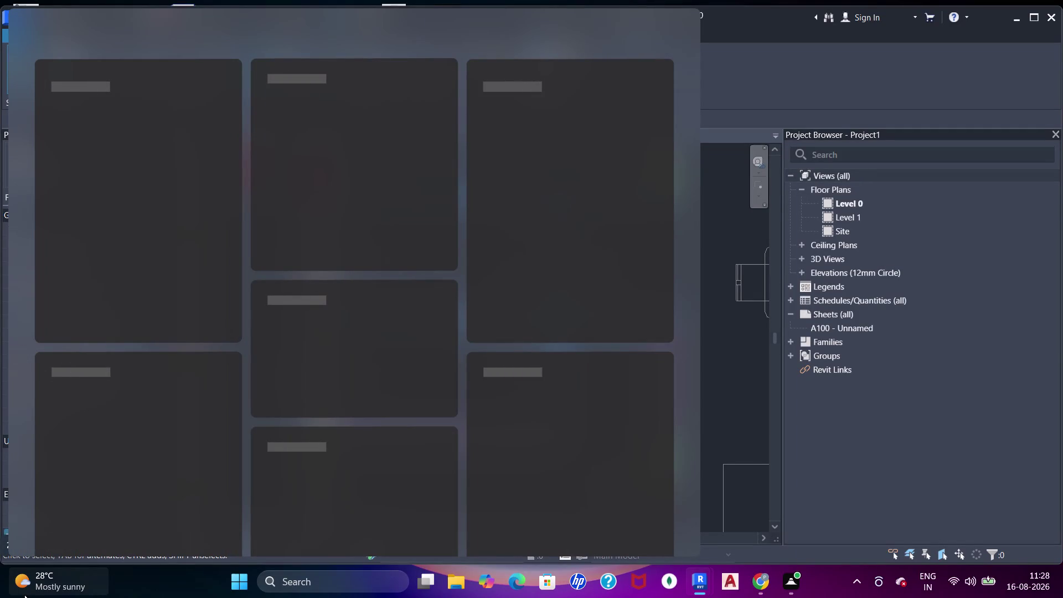
Dismiss the Windows Widgets panel to bring back the Revit Level 0 floor plan with its washroom walls.
click(768, 103)
key(Escape)
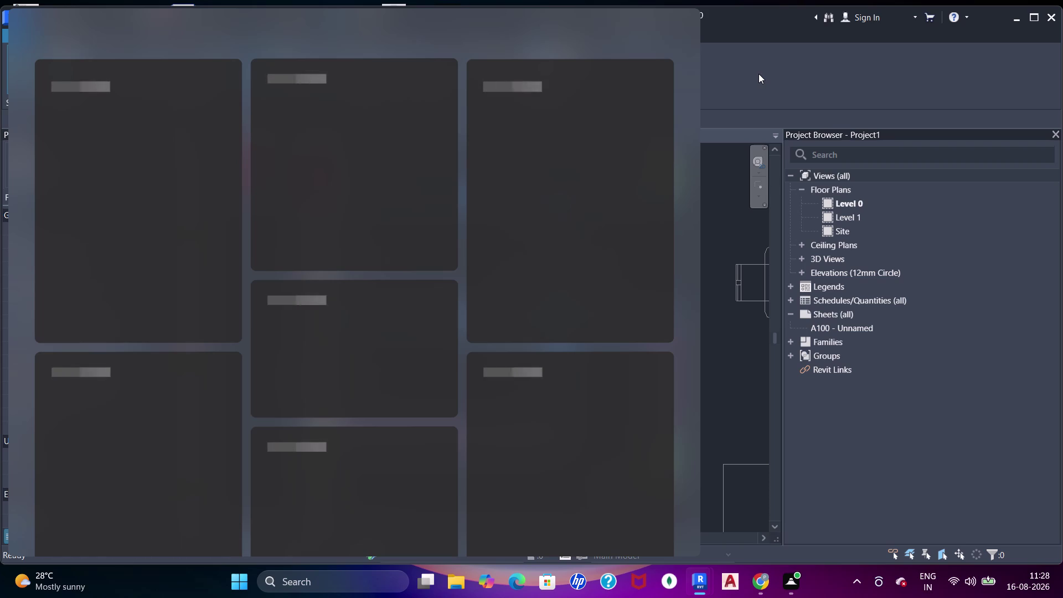
click(758, 72)
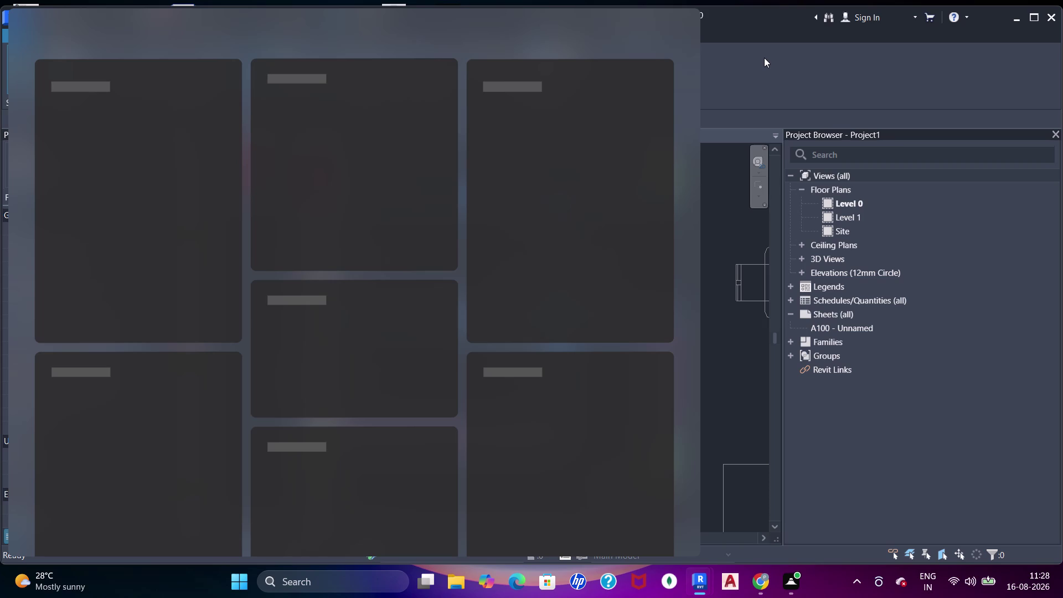
key(Escape)
key(Escape)
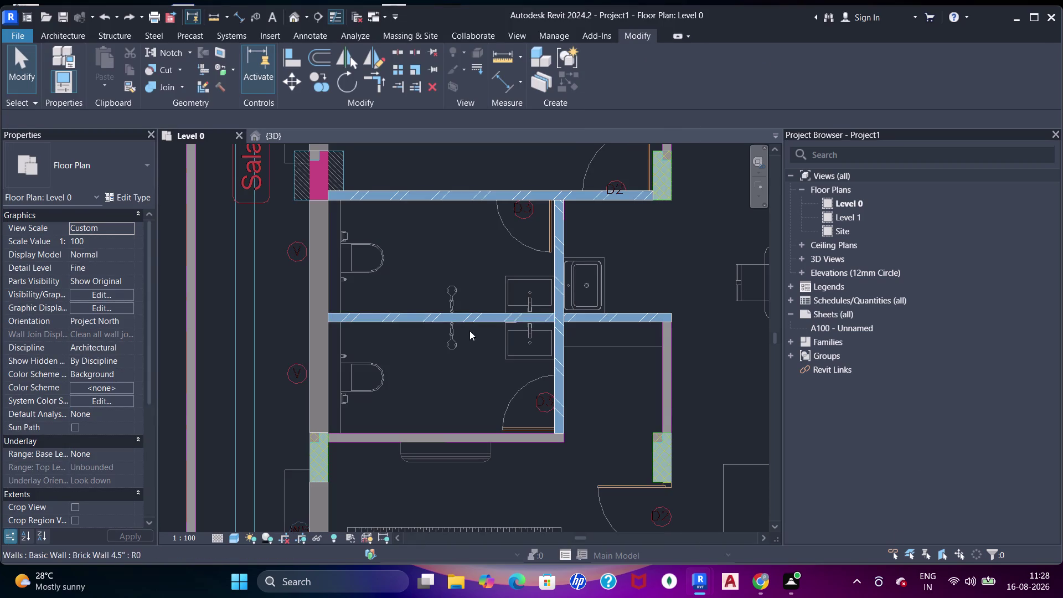
Bring the partition beside the wardrobe into view and start a new wall with WA.
middle_drag(470, 331, 408, 210)
middle_drag(495, 317, 482, 216)
scroll(down, 3)
middle_drag(482, 245, 481, 259)
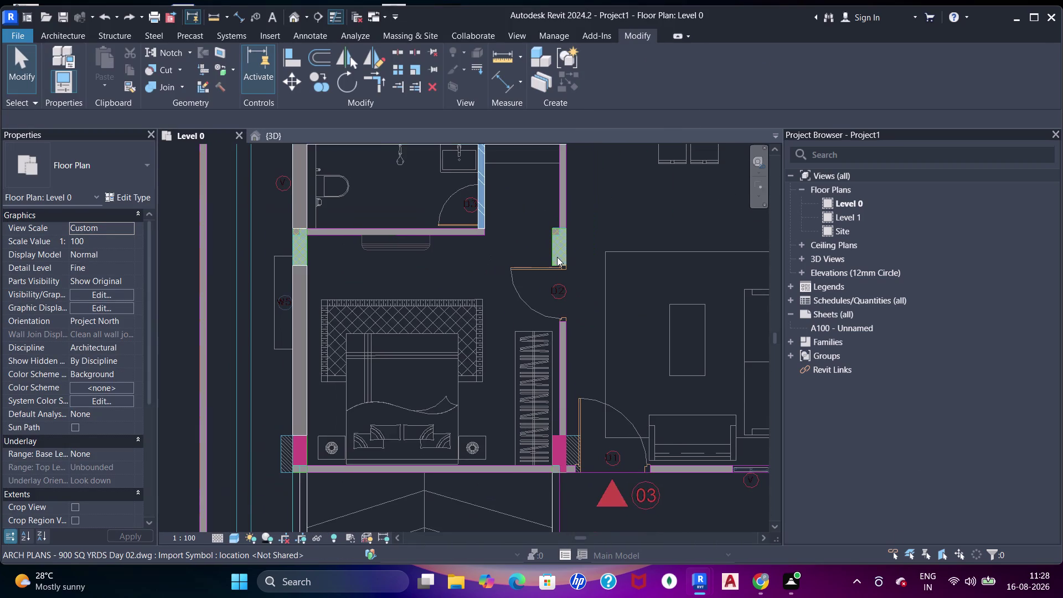
scroll(up, 3)
scroll(down, 3)
middle_drag(571, 289, 571, 195)
middle_drag(311, 277, 166, 238)
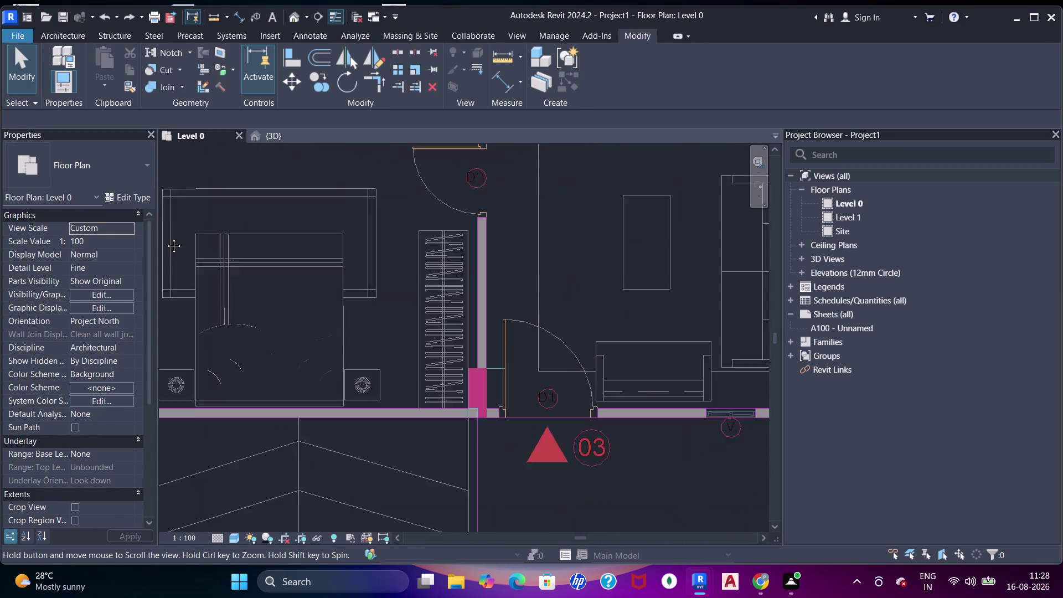
scroll(up, 3)
middle_drag(434, 236, 468, 292)
key(Escape)
key(w)
key(a)
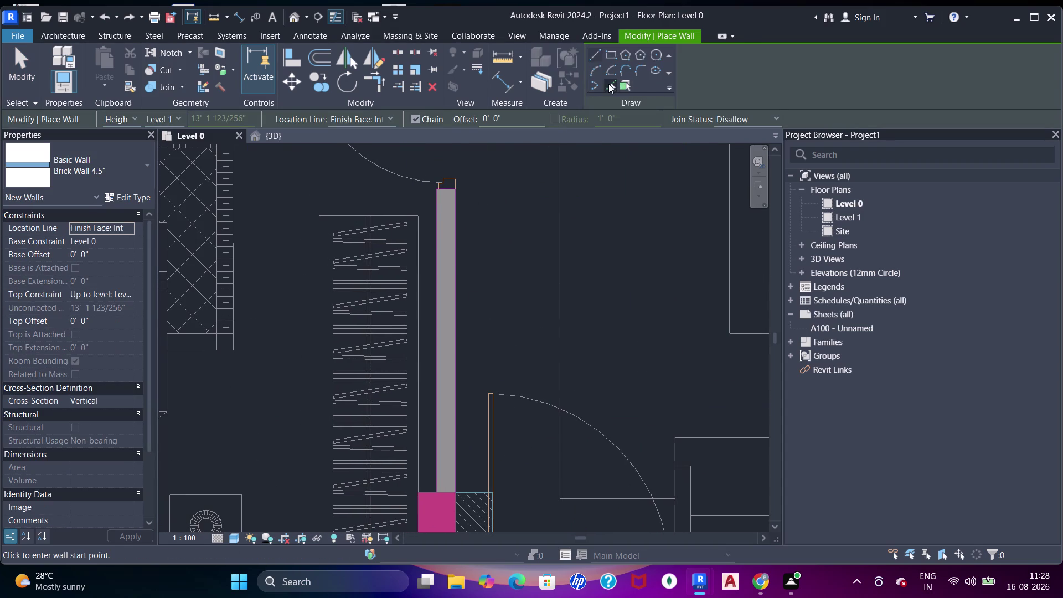
Trace a Brick Wall 4.5" along the imported partition line using Pick Lines.
click(608, 84)
scroll(down, 3)
middle_drag(434, 233, 457, 317)
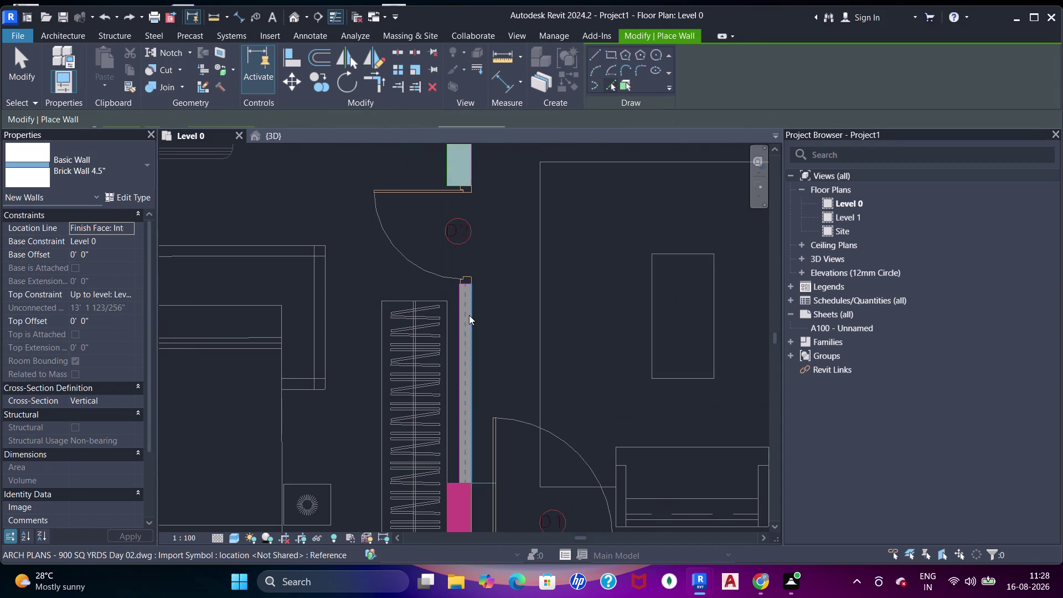
click(469, 316)
middle_drag(472, 302, 476, 266)
key(Escape)
scroll(up, 3)
key(Escape)
key(Escape)
middle_drag(491, 238, 503, 317)
Align the new brick wall's face with the existing wall segment above it.
key(a)
key(a)
key(a)
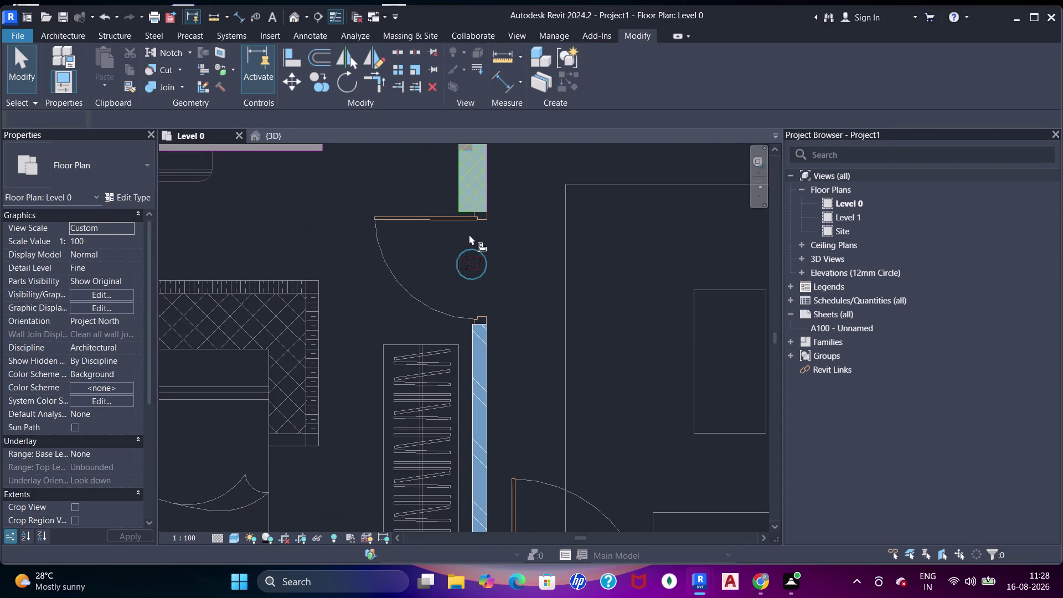
click(480, 214)
click(477, 328)
scroll(down, 3)
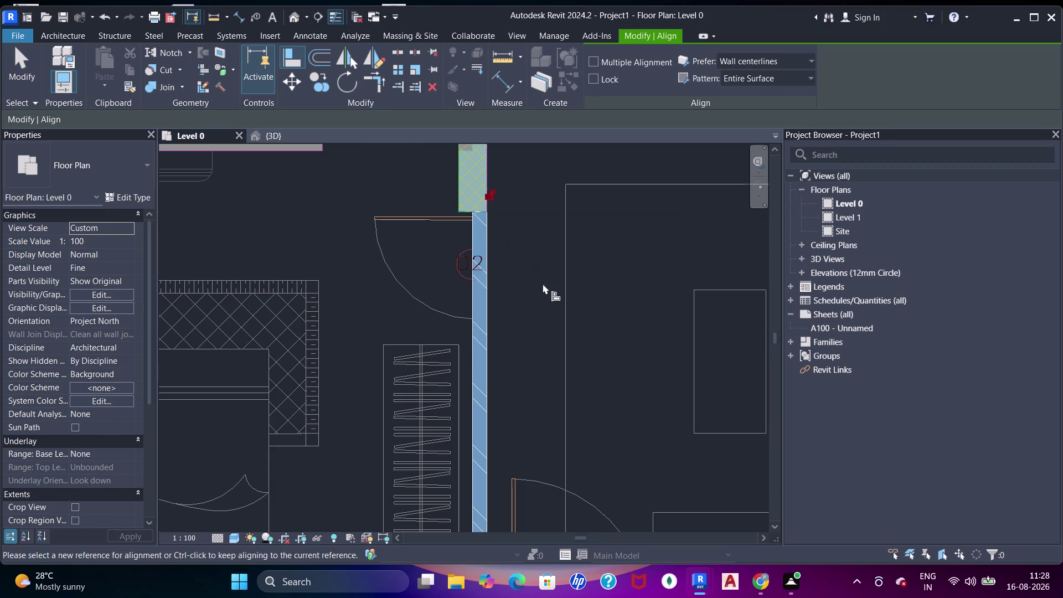
middle_drag(545, 310, 530, 228)
key(Escape)
scroll(up, 3)
scroll(down, 3)
middle_drag(544, 270, 408, 211)
key(Escape)
middle_drag(435, 205, 394, 346)
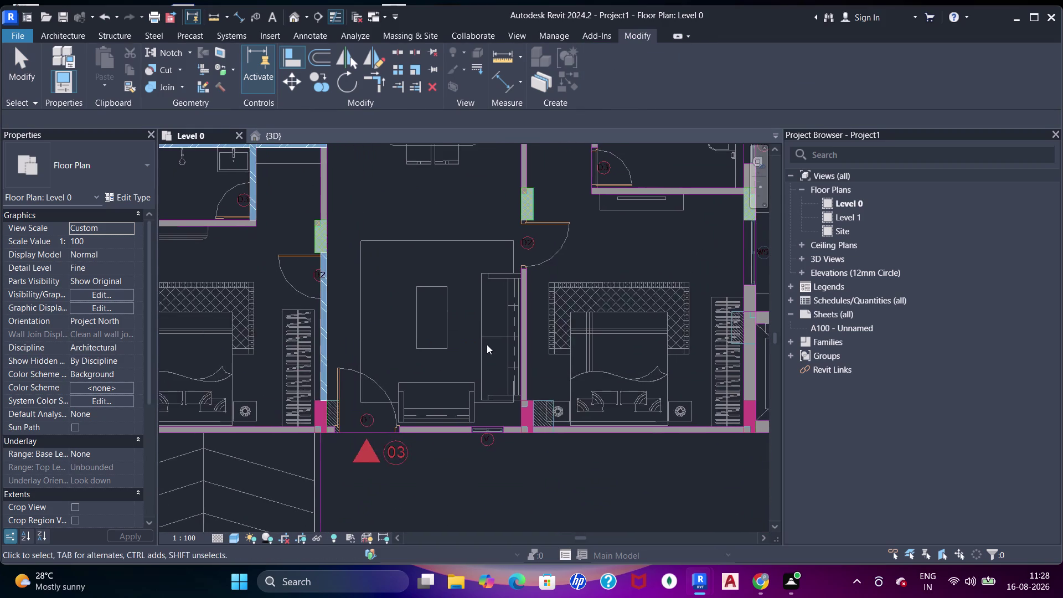
Pan over to the right-hand bedroom's partition and start another wall with WA.
middle_drag(487, 345, 437, 349)
middle_drag(460, 304, 460, 311)
scroll(up, 3)
key(w)
key(a)
middle_drag(487, 310, 468, 273)
scroll(down, 3)
middle_drag(484, 216, 486, 227)
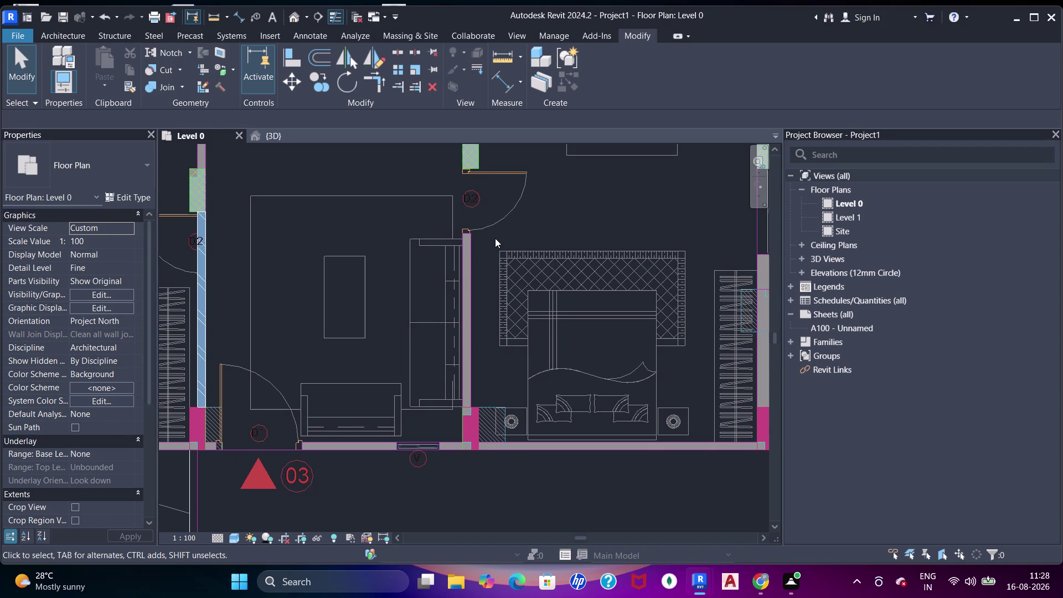
text(wa)
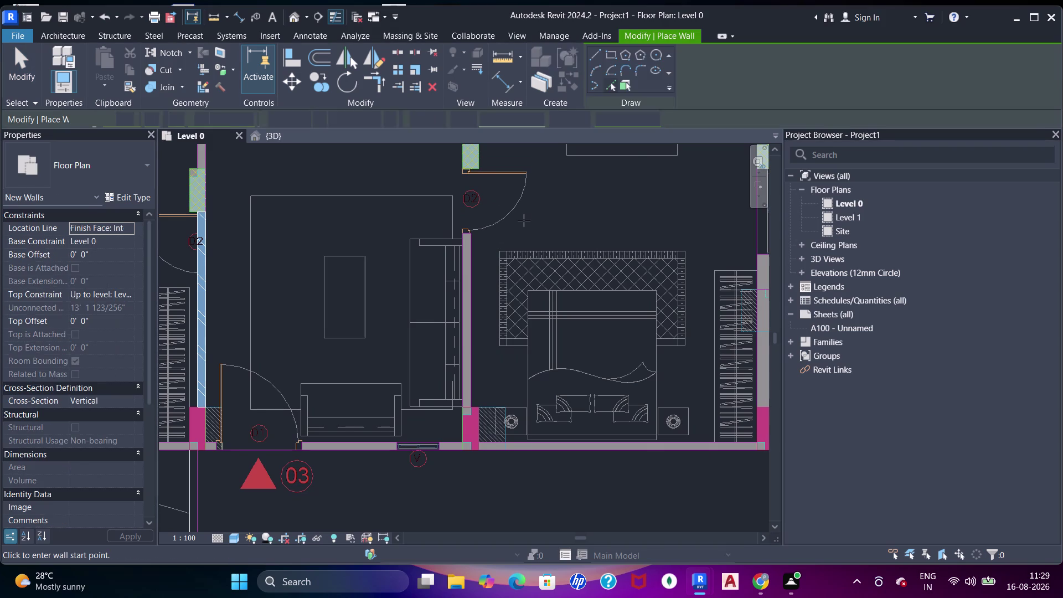